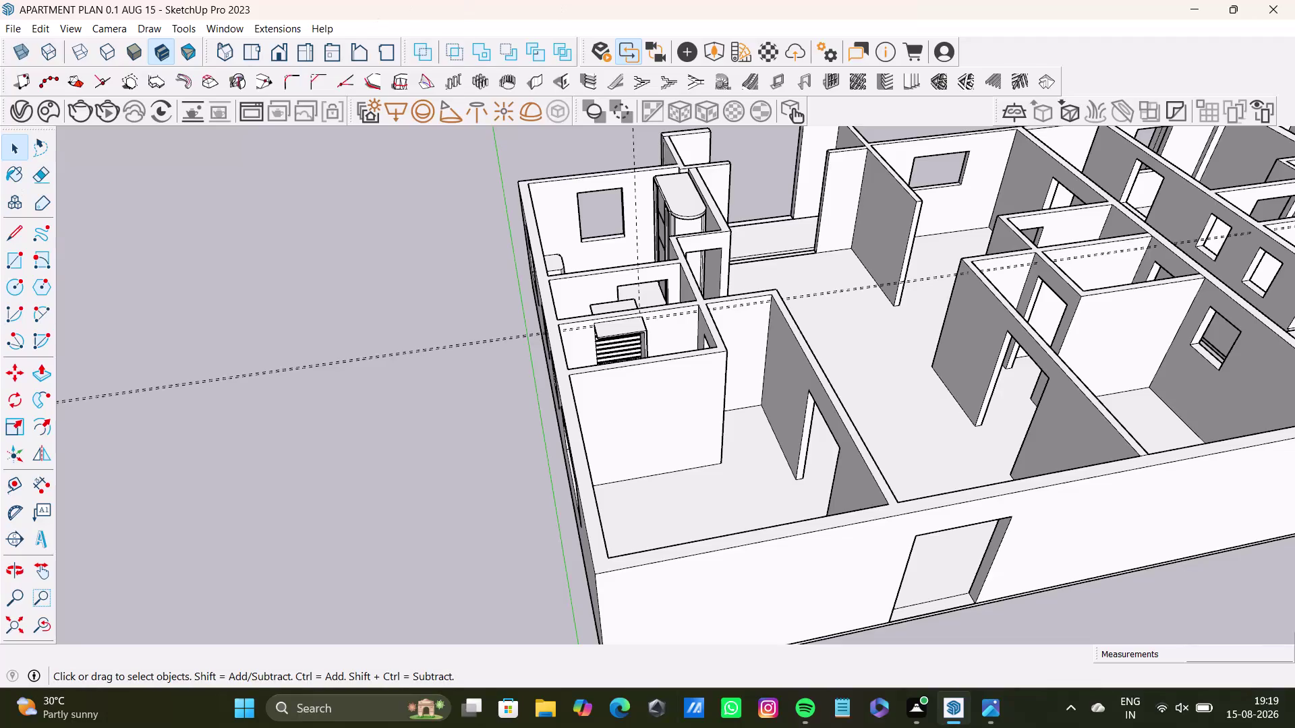
Set screen brightness to 56 in Windows Quick Settings, then return to SketchUp.
click(1193, 713)
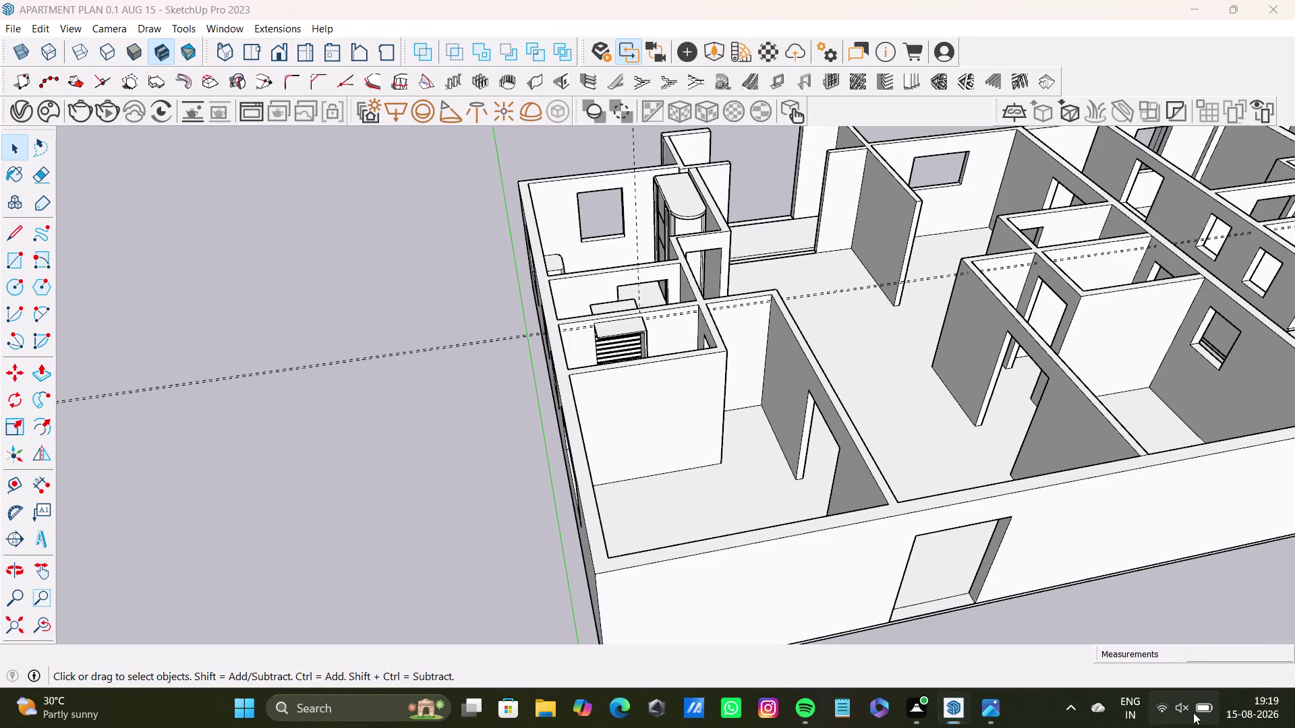
click(1143, 562)
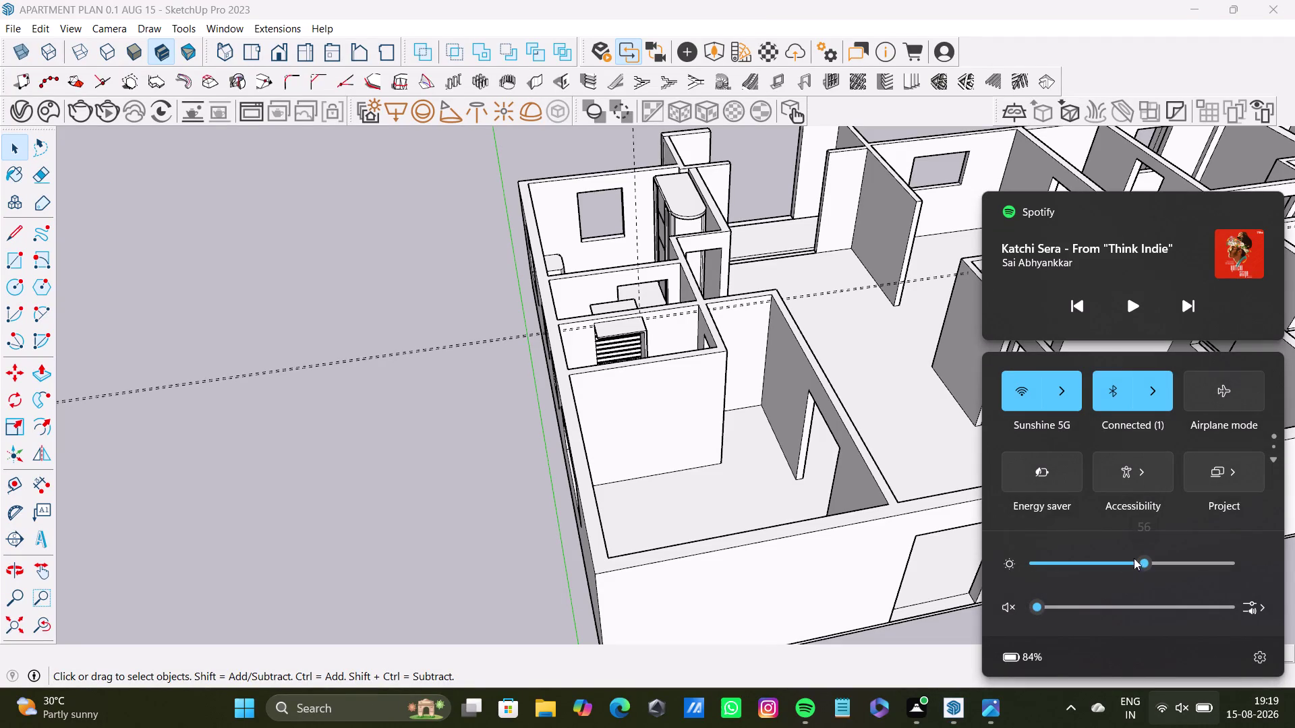
key(space)
click(464, 377)
Orbit and zoom to view the apartment from the front at a lower angle.
scroll(down, 3)
middle_drag(1158, 388, 1106, 585)
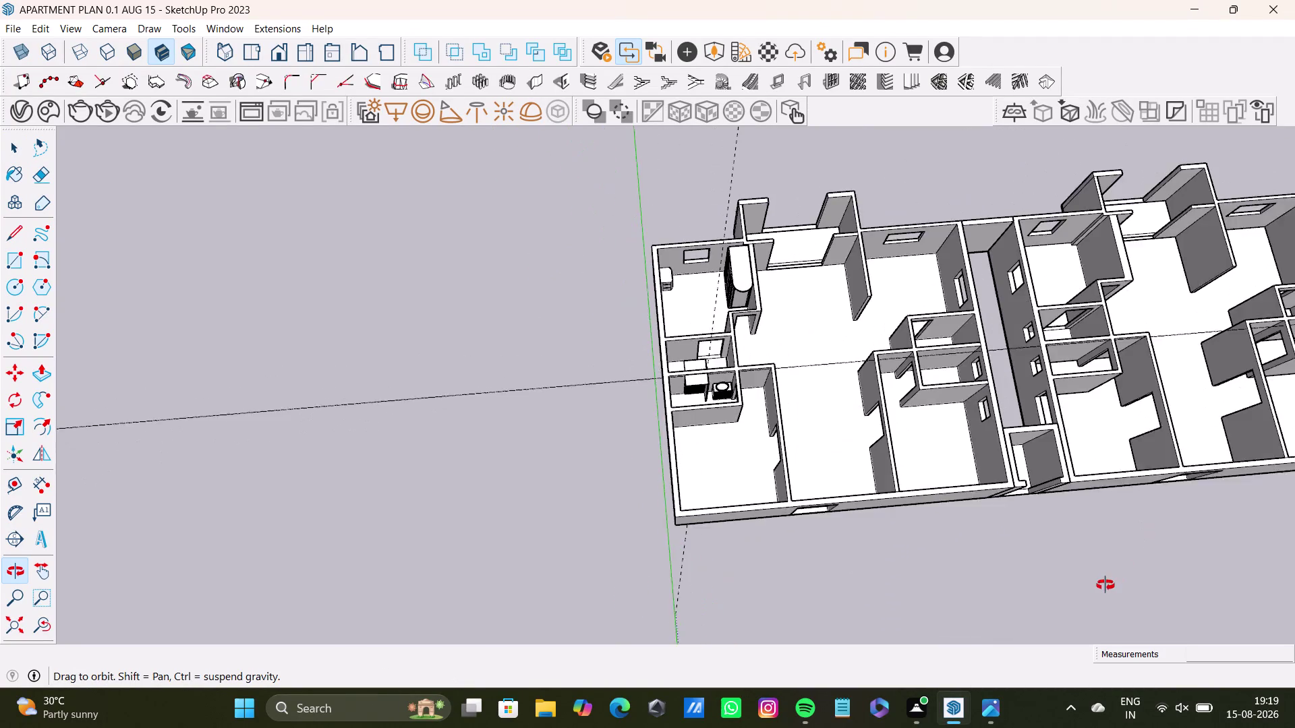
middle_drag(1106, 584, 874, 525)
middle_drag(908, 452, 909, 259)
scroll(up, 3)
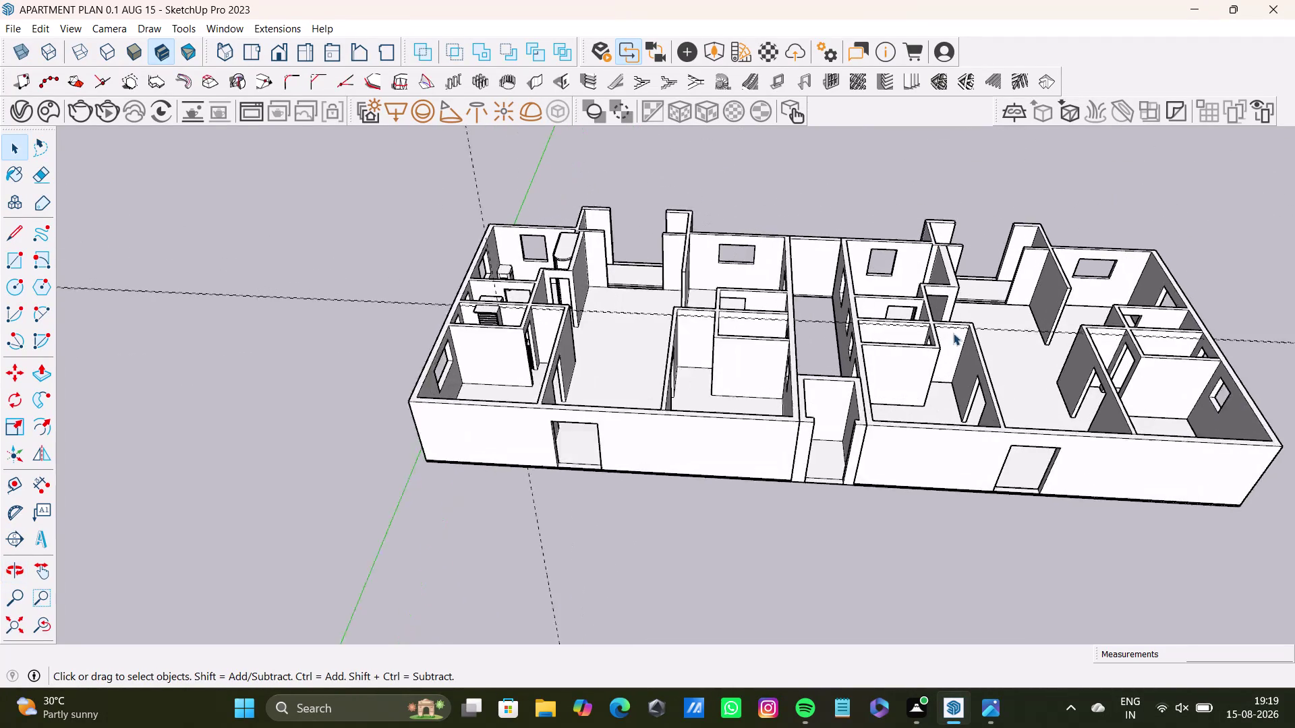
scroll(up, 3)
scroll(down, 3)
Pan, orbit and zoom out until the whole two-unit apartment fits the viewport.
middle_drag(952, 374, 951, 397)
scroll(down, 3)
middle_drag(952, 398, 939, 516)
scroll(up, 3)
middle_drag(892, 389, 921, 245)
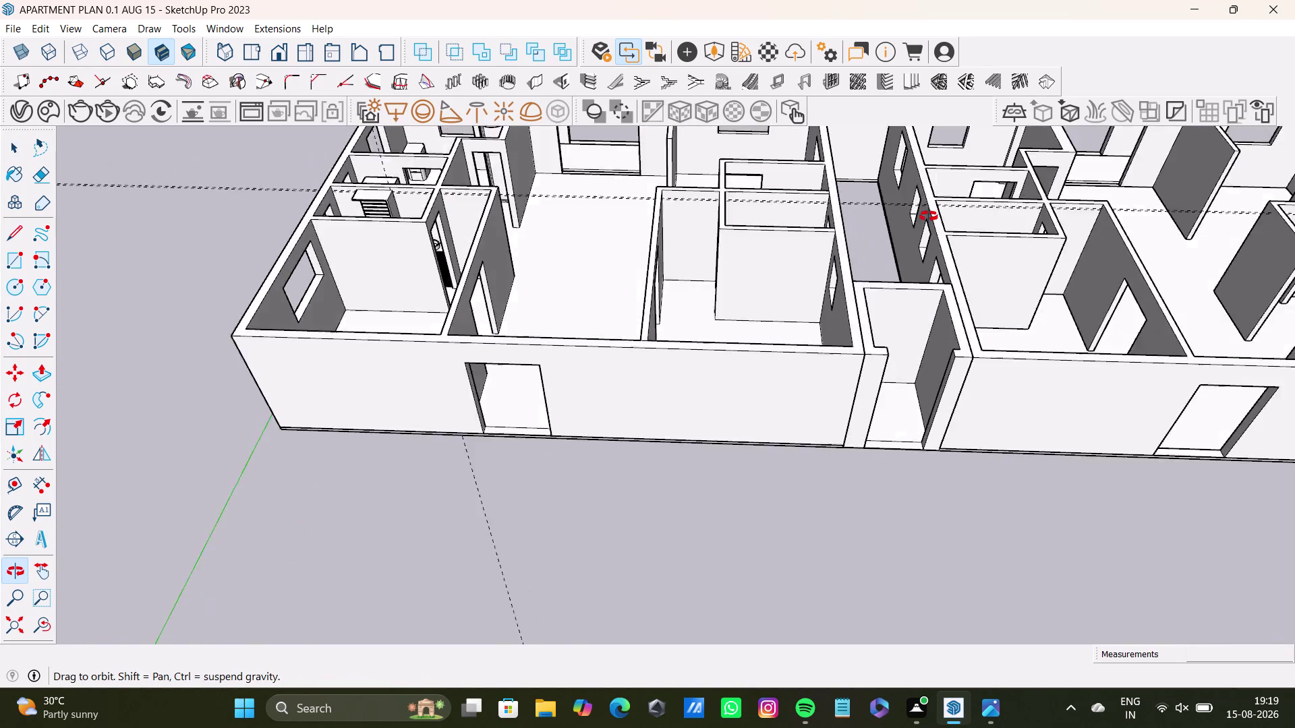
middle_drag(920, 245, 936, 206)
scroll(down, 3)
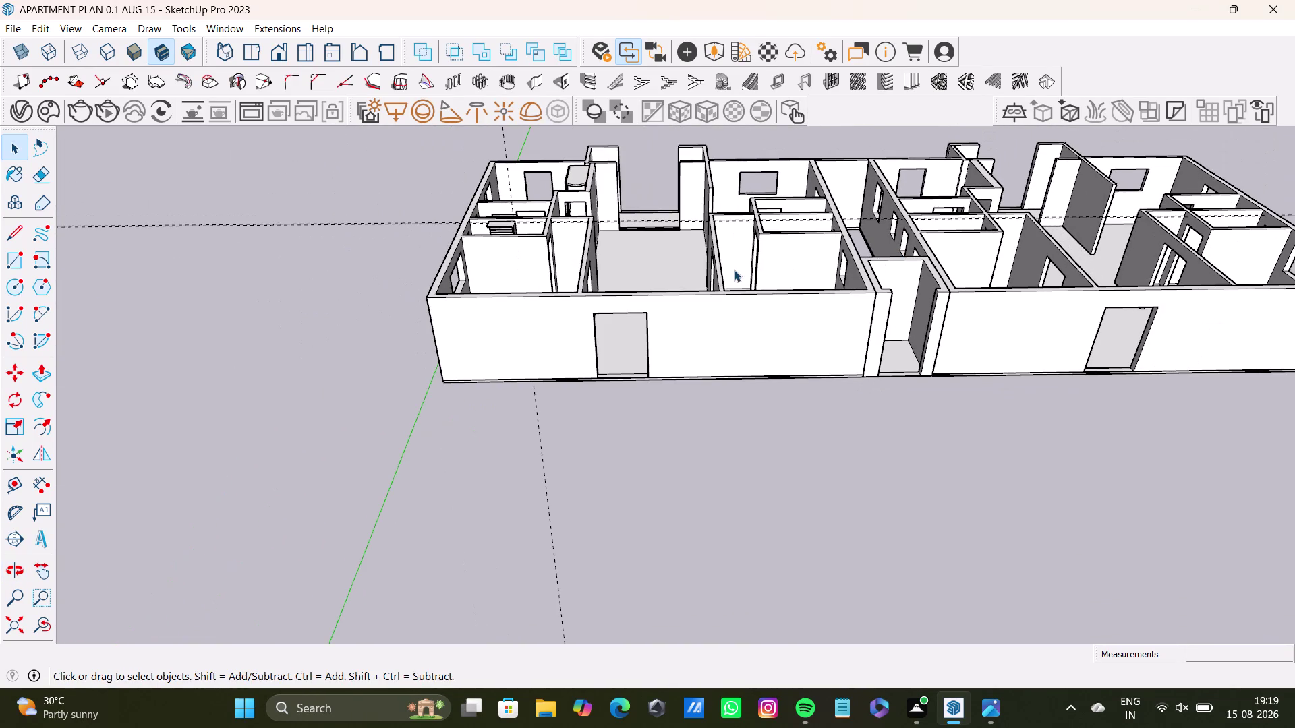
scroll(down, 3)
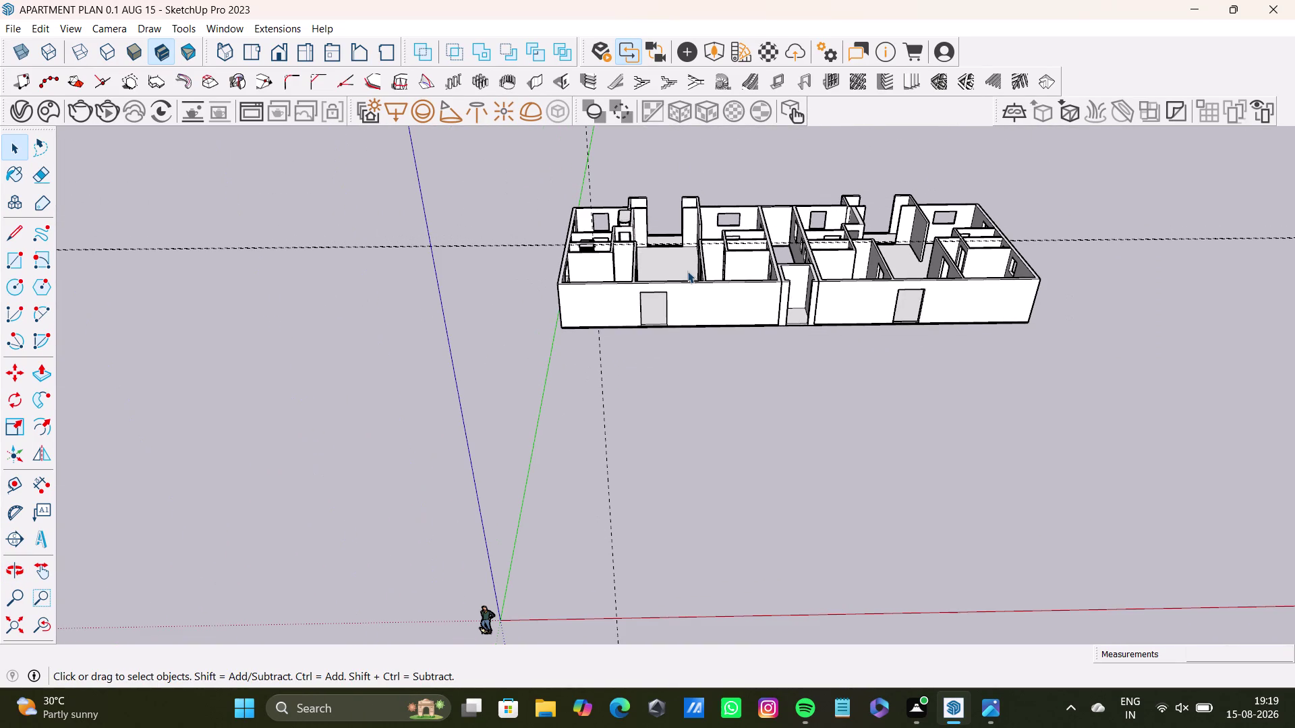